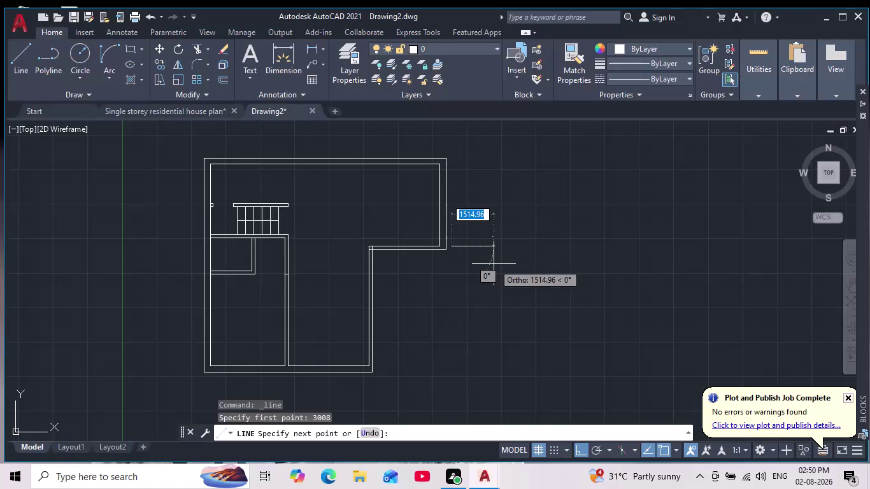
Cancel the unfinished line and start a new Line near the right wall corner.
key(Escape)
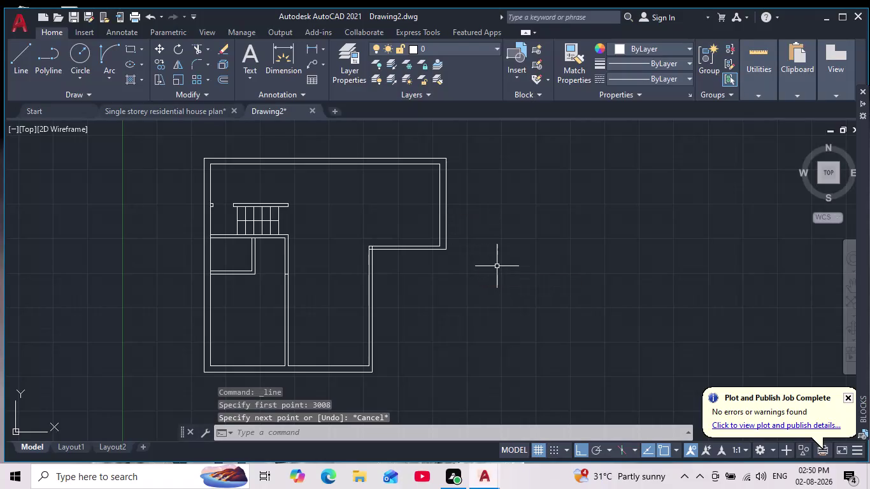
click(20, 57)
scroll(up, 3)
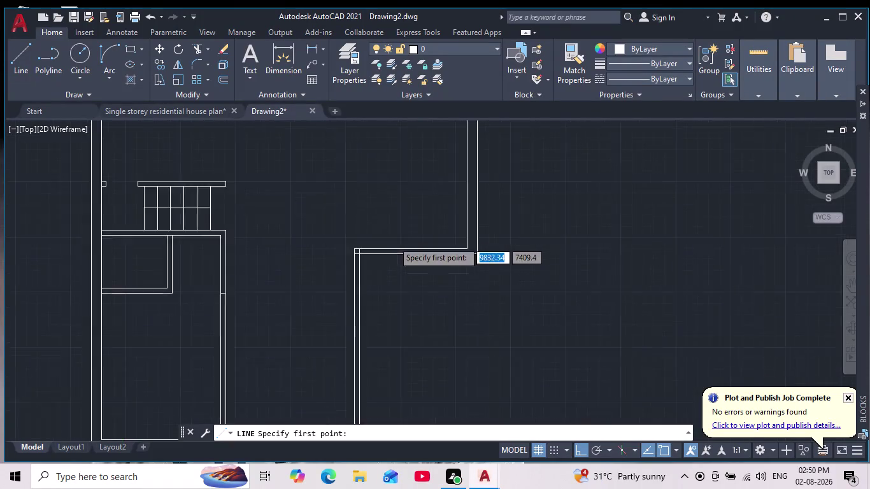
scroll(up, 3)
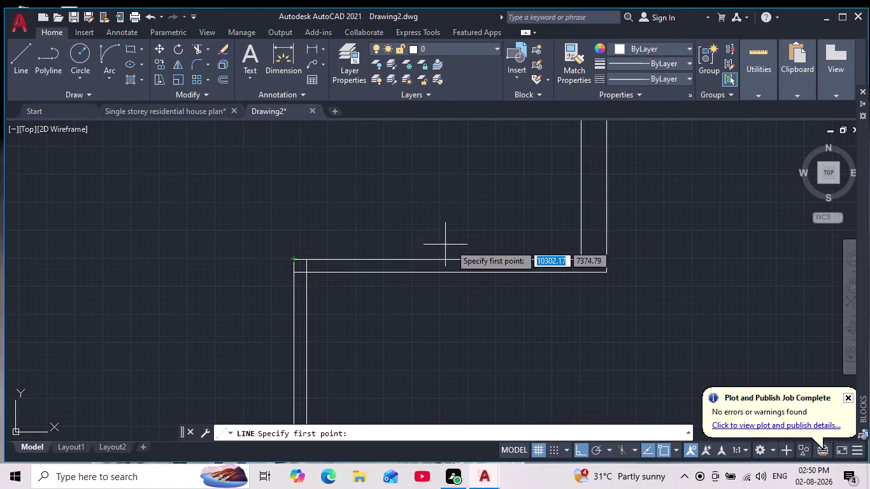
Set the new line's start point 3080 units from the right wall corner, then check its position.
text(30)
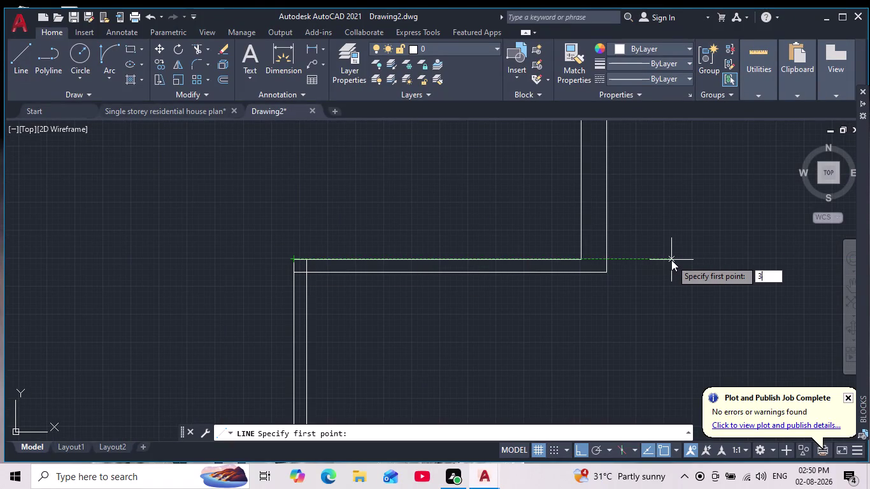
text(80)
key(Return)
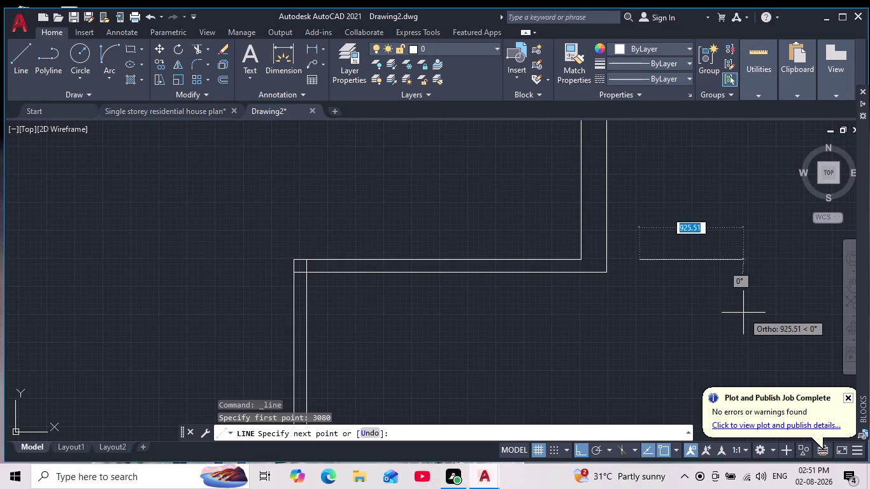
scroll(up, 3)
scroll(down, 3)
middle_drag(678, 285, 671, 280)
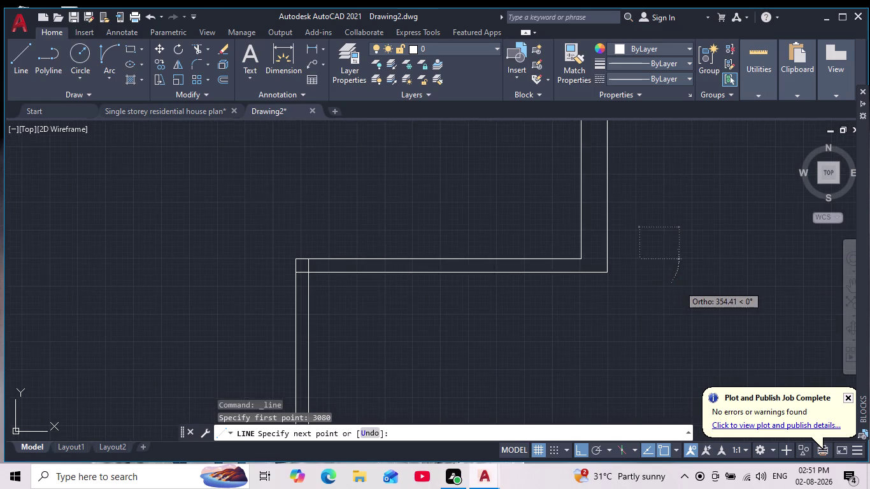
middle_drag(671, 280, 649, 268)
scroll(down, 3)
middle_drag(680, 324, 629, 292)
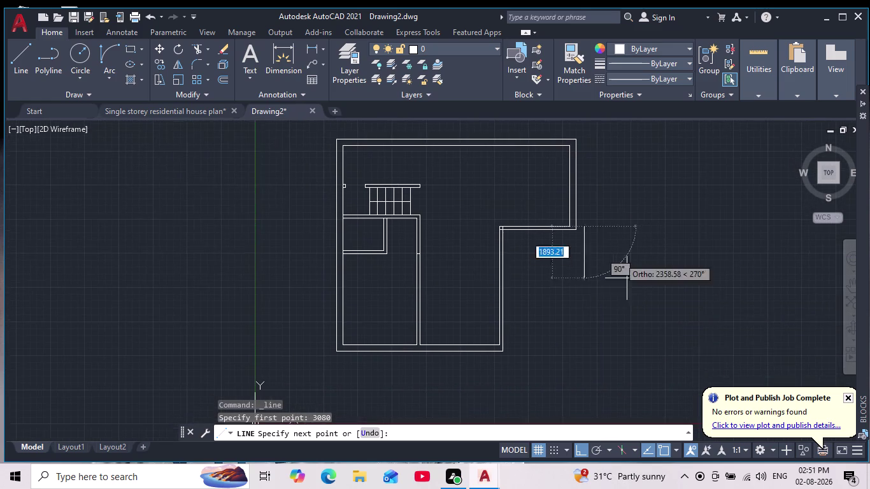
scroll(up, 3)
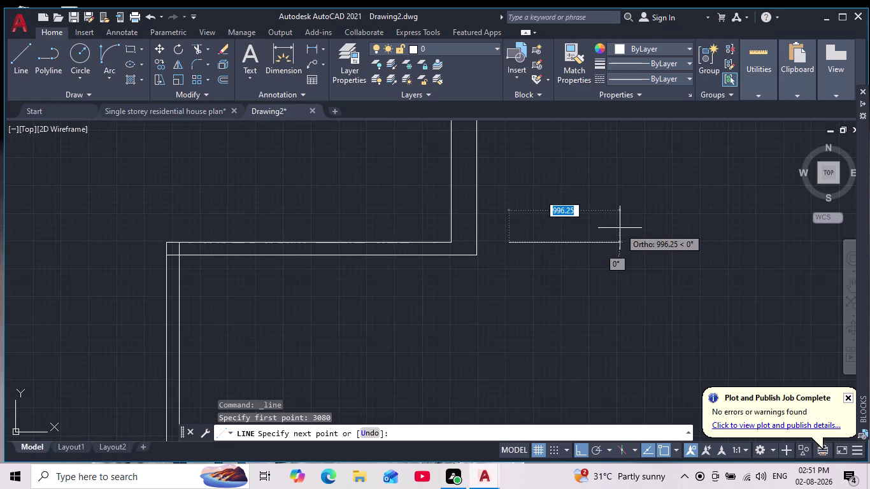
scroll(up, 3)
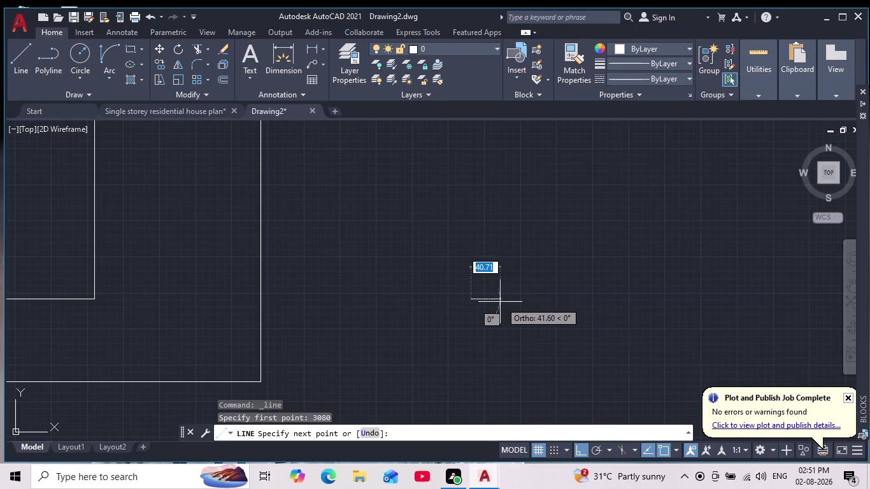
scroll(up, 3)
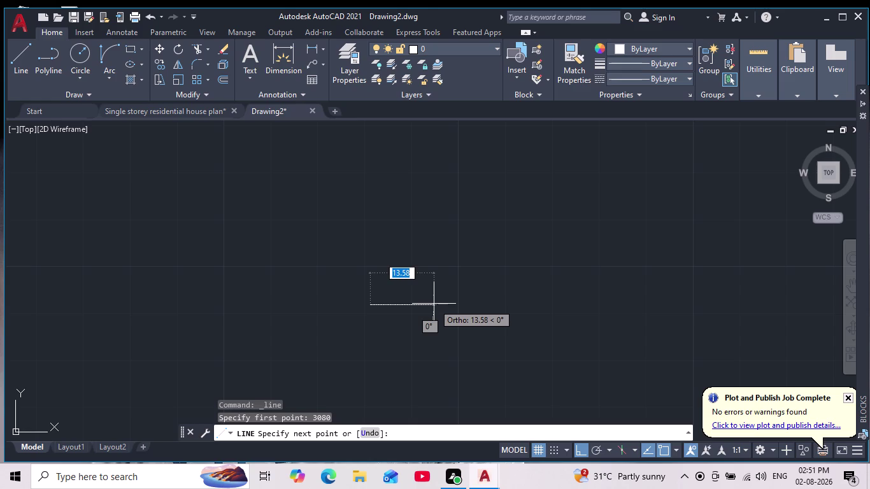
Draw two consecutive 115-unit line legs from the start point.
text(115)
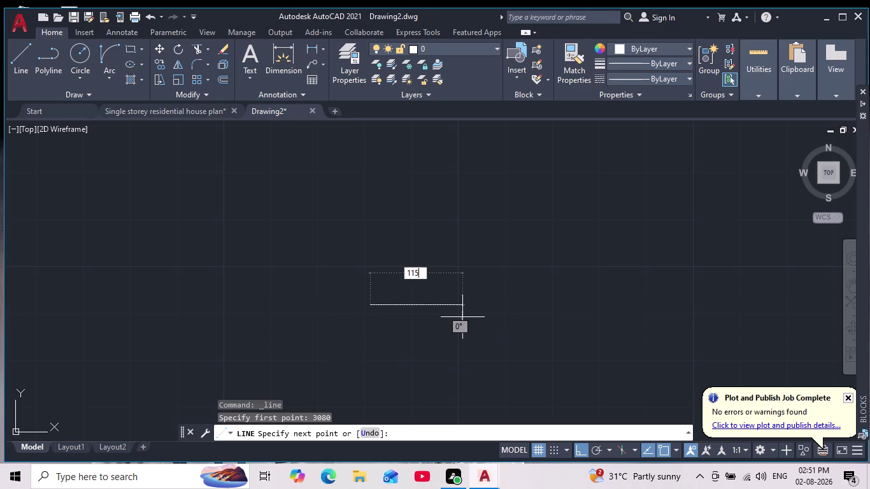
key(Return)
middle_drag(398, 341, 398, 305)
scroll(down, 3)
scroll(down, 3)
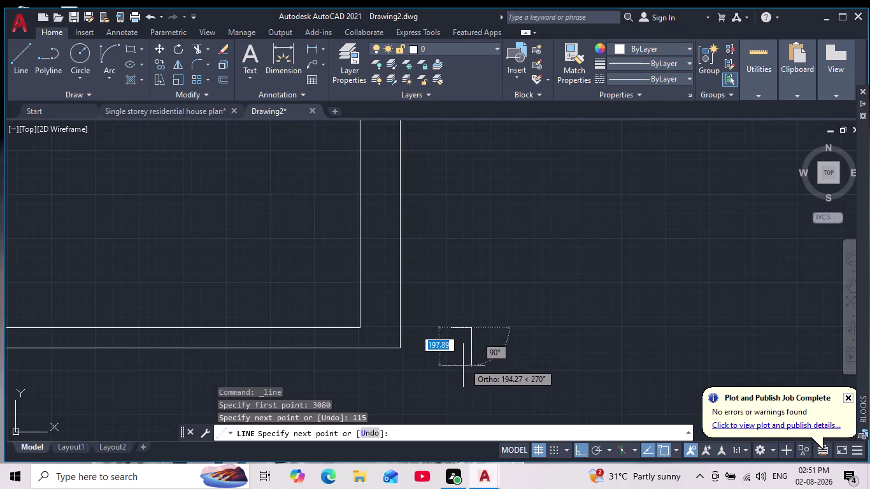
scroll(down, 3)
middle_drag(461, 358, 465, 334)
text(115)
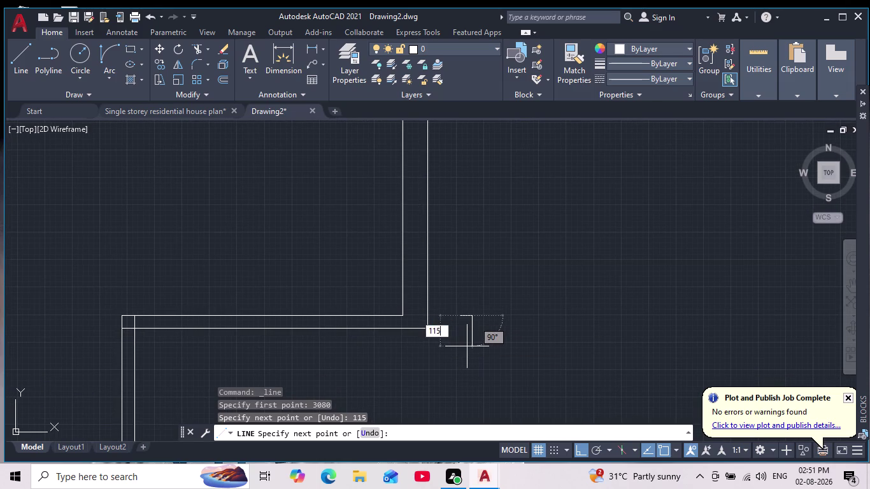
key(Return)
scroll(up, 3)
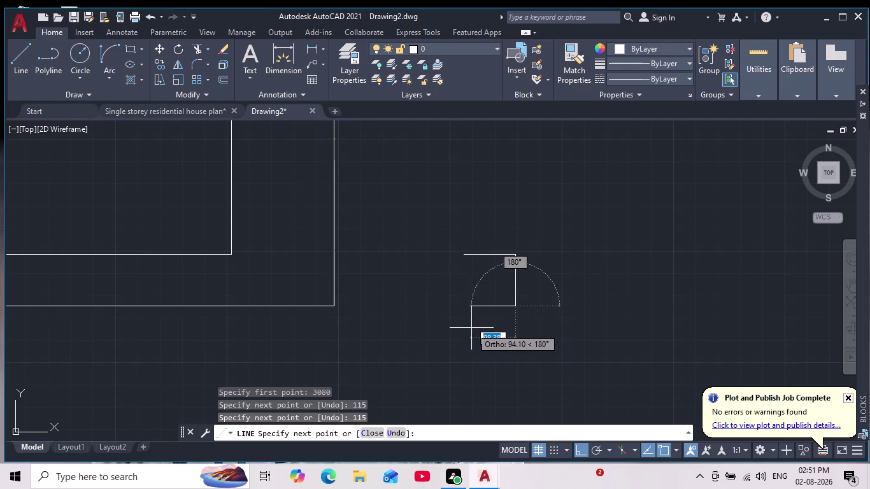
Draw three 230-unit legs and close the square at the first leg's end.
text(230)
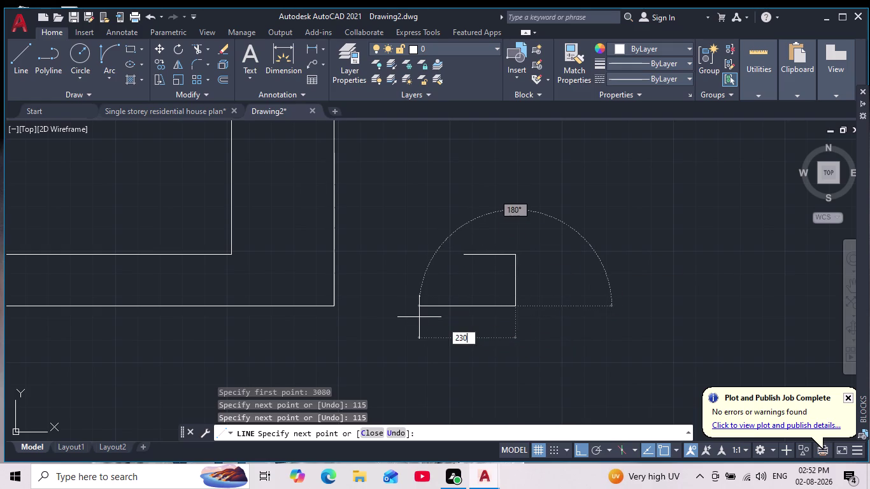
key(Return)
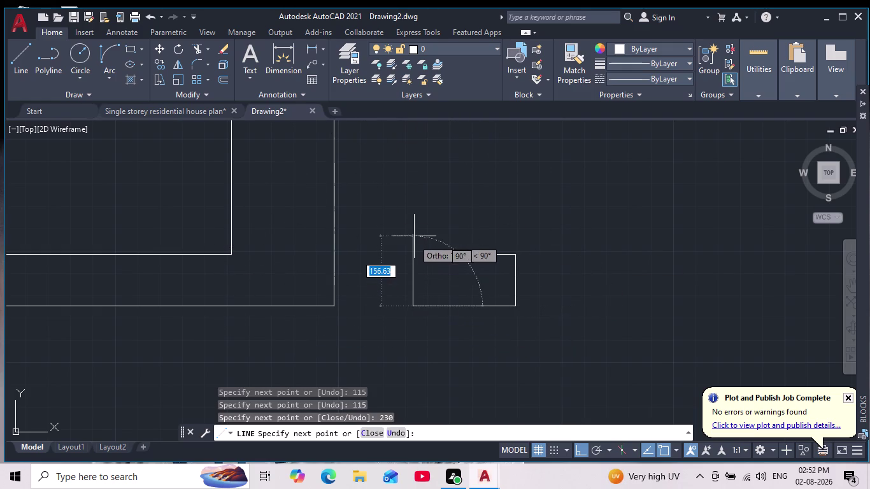
scroll(up, 3)
scroll(down, 3)
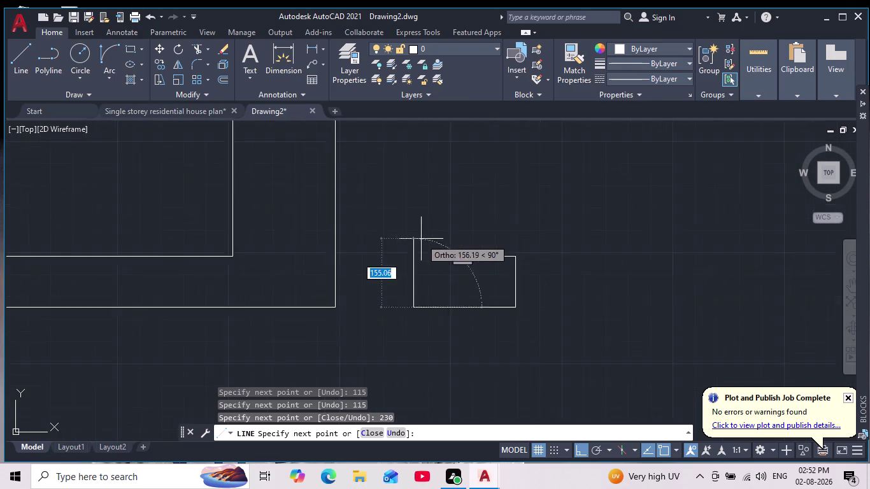
scroll(up, 3)
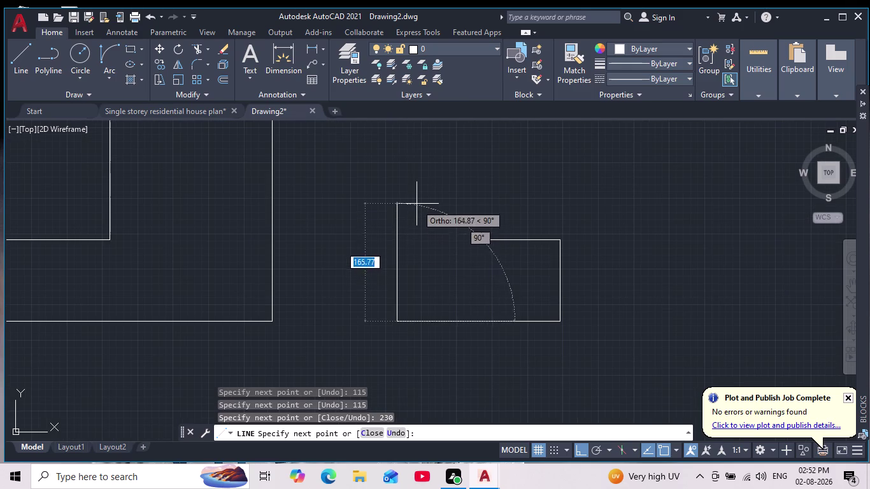
text(230)
key(Return)
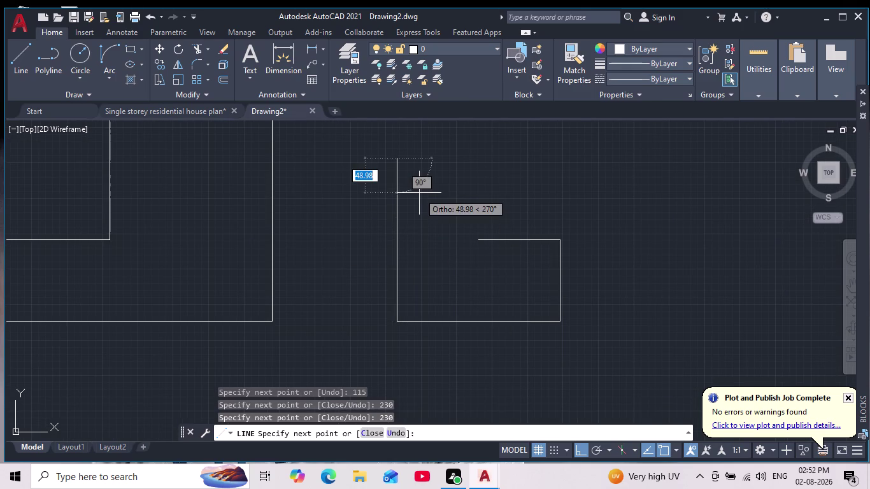
text(230)
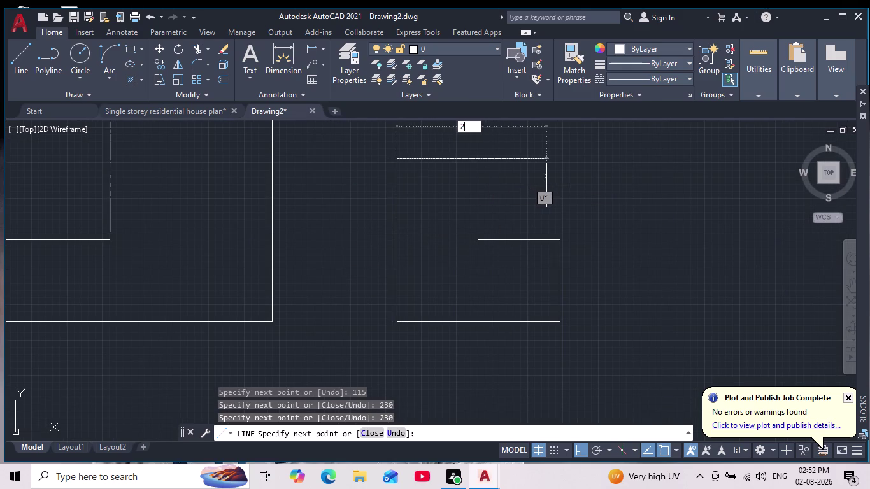
key(Return)
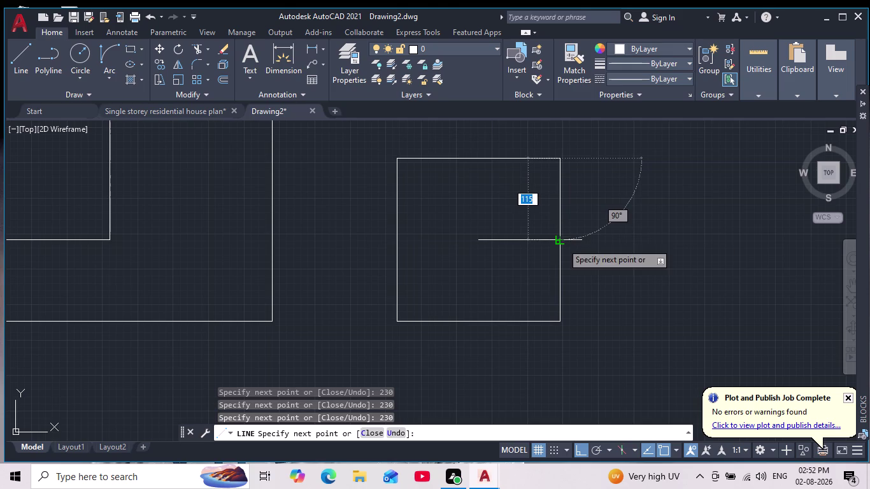
click(562, 244)
key(Escape)
Erase the 115-unit stub inside the 230-unit square and zoom out to the whole plan.
scroll(down, 3)
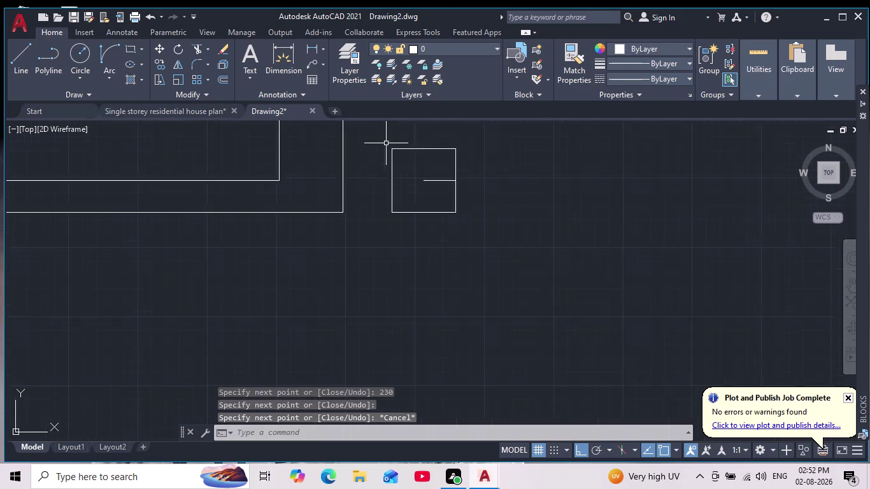
scroll(down, 3)
middle_drag(388, 199, 412, 222)
scroll(down, 3)
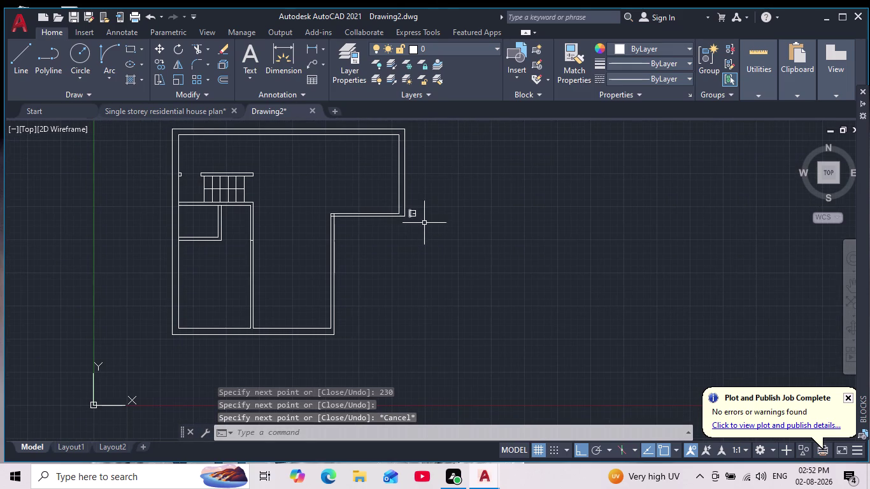
scroll(up, 3)
scroll(up, 3)
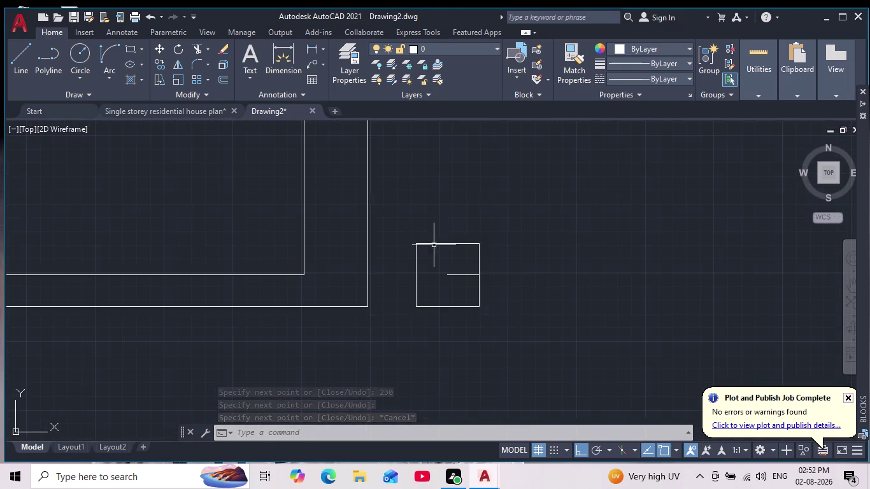
scroll(up, 3)
drag(484, 321, 476, 296)
click(458, 265)
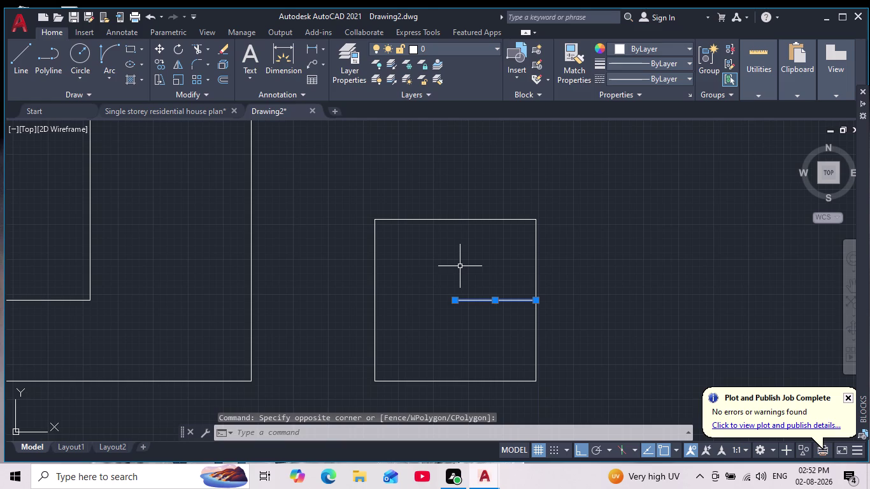
key(Delete)
scroll(down, 3)
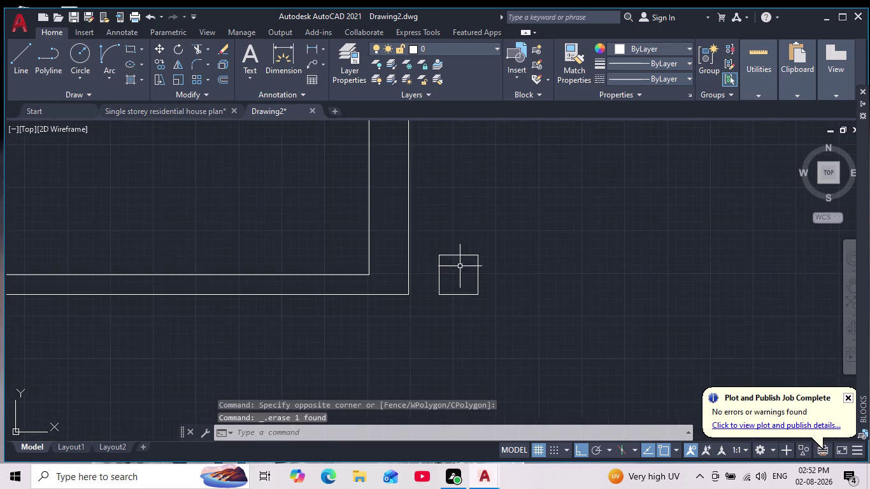
scroll(down, 3)
scroll(down, 3)
middle_drag(450, 319, 470, 301)
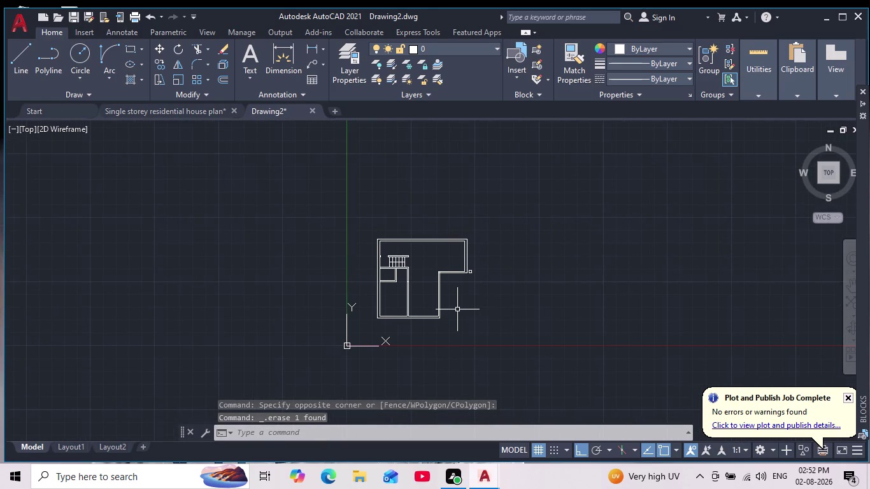
scroll(up, 3)
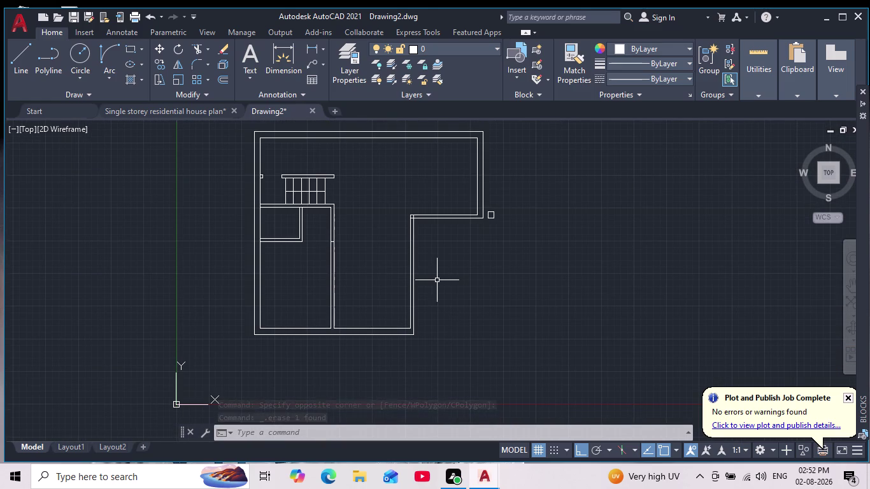